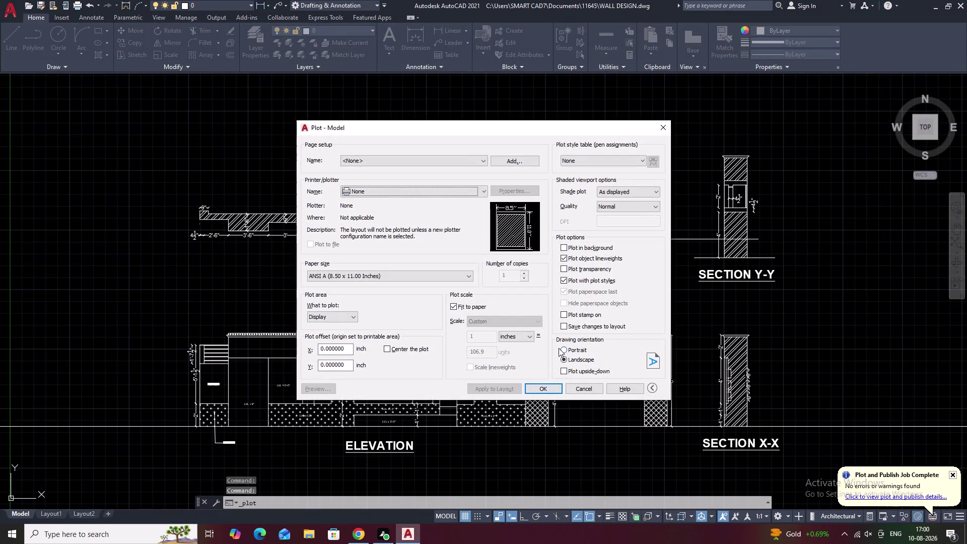
Dismiss the no-device warning and select DWG To PDF.pc3 as the plotter.
click(548, 388)
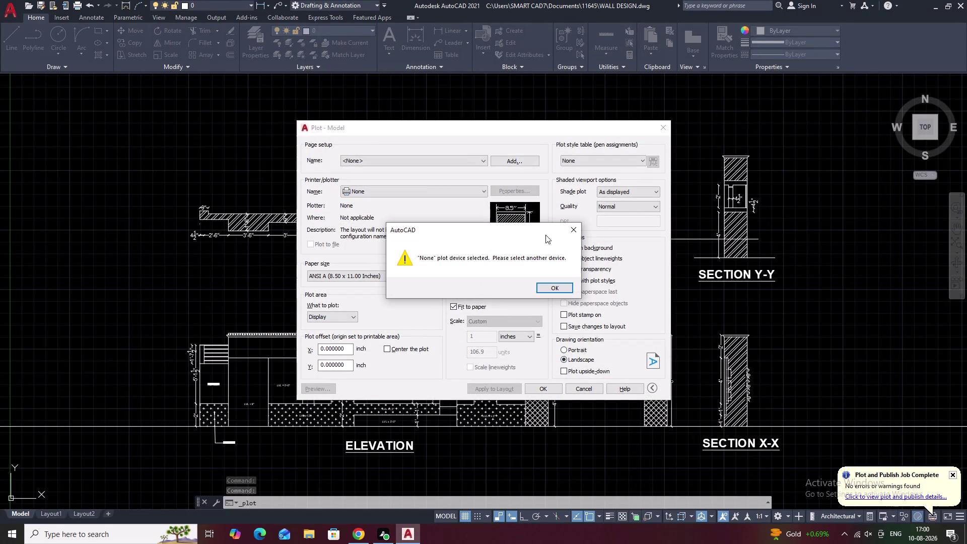
click(586, 232)
click(577, 229)
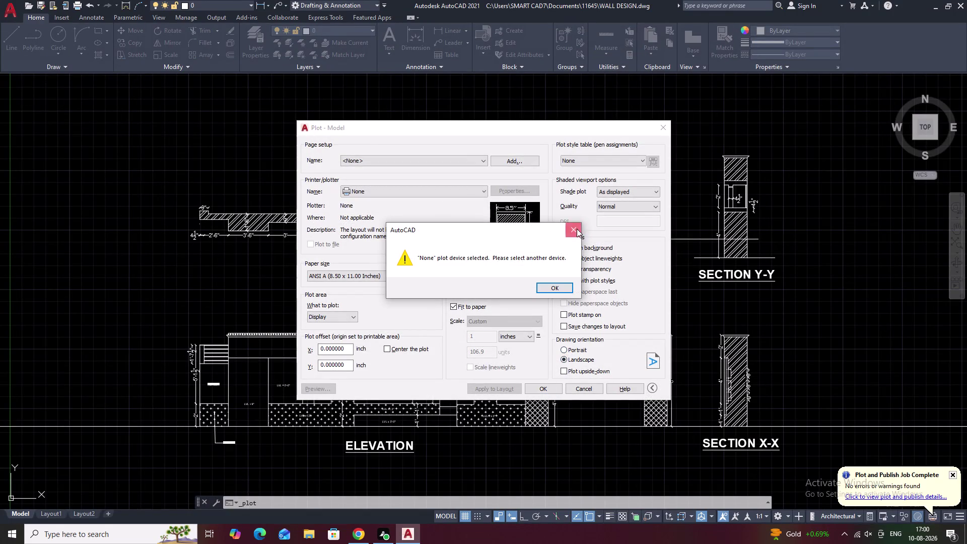
click(434, 195)
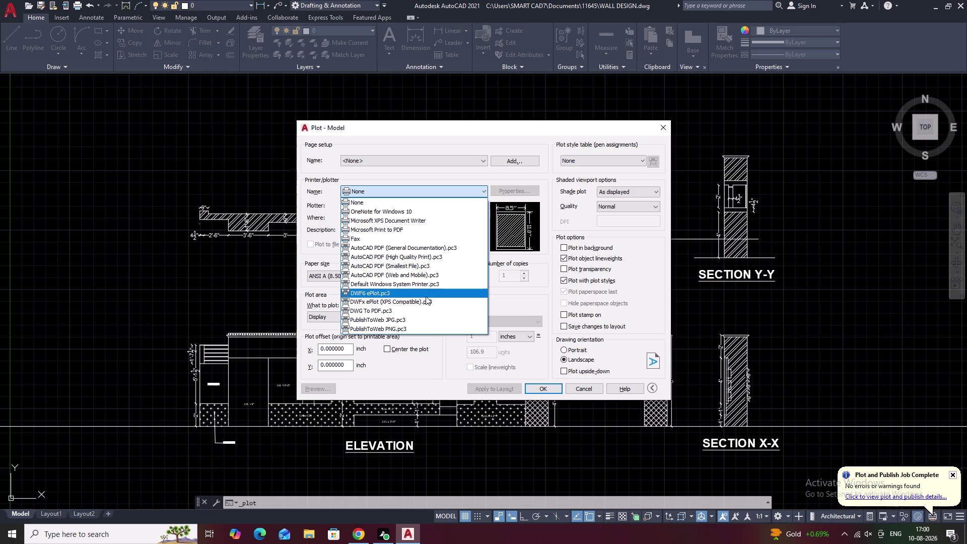
click(425, 309)
Set What to plot to Window and pick the border's top-left corner.
click(349, 316)
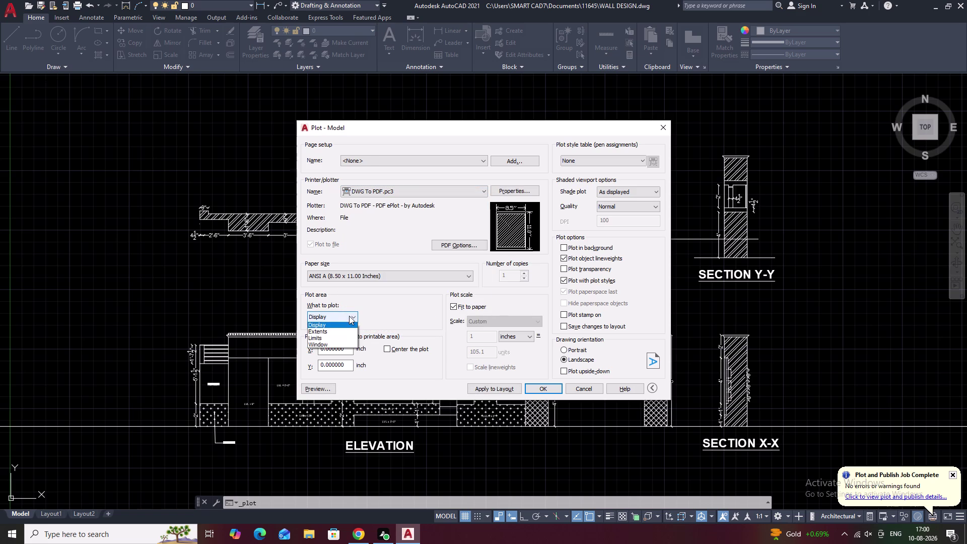
click(344, 341)
click(350, 313)
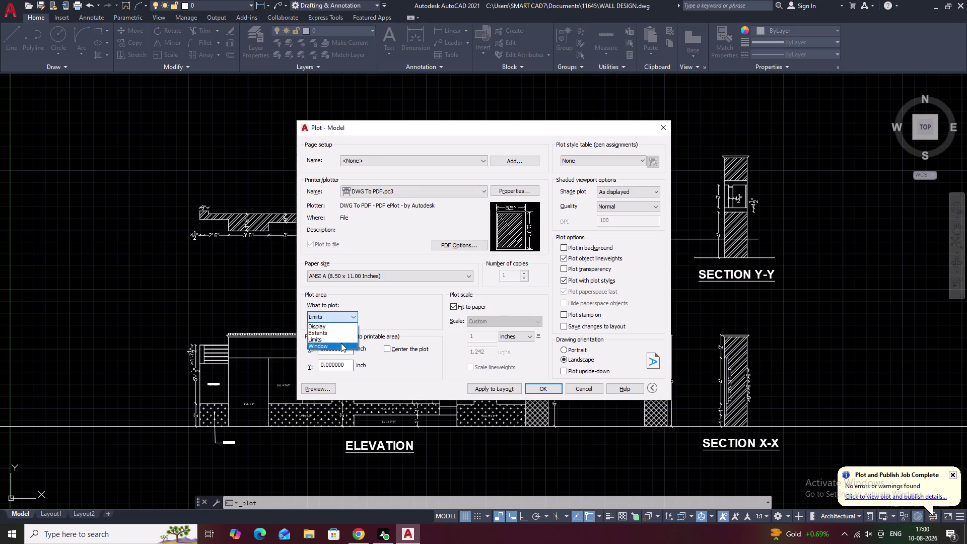
click(342, 345)
click(128, 86)
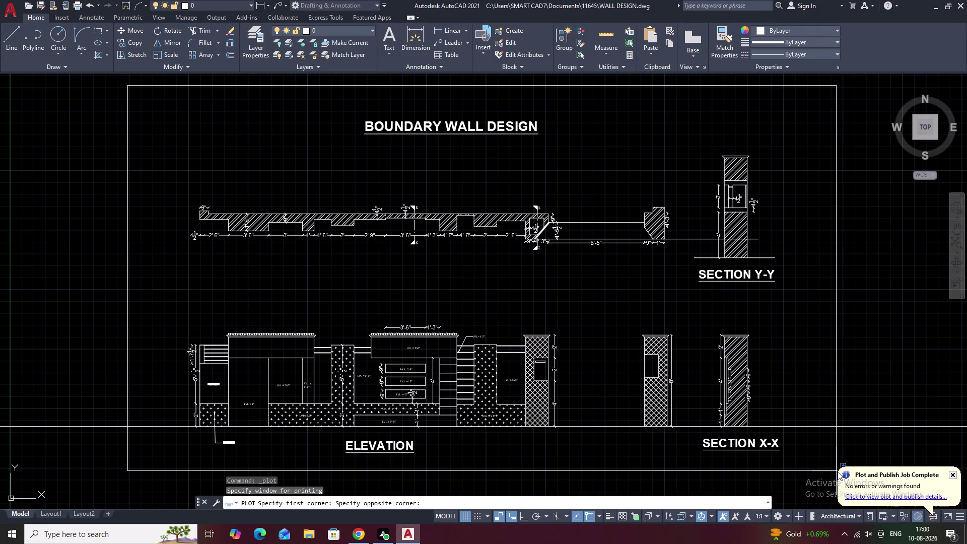
Pick the border's bottom-right corner, center the plot, and accept with OK.
click(840, 471)
click(840, 469)
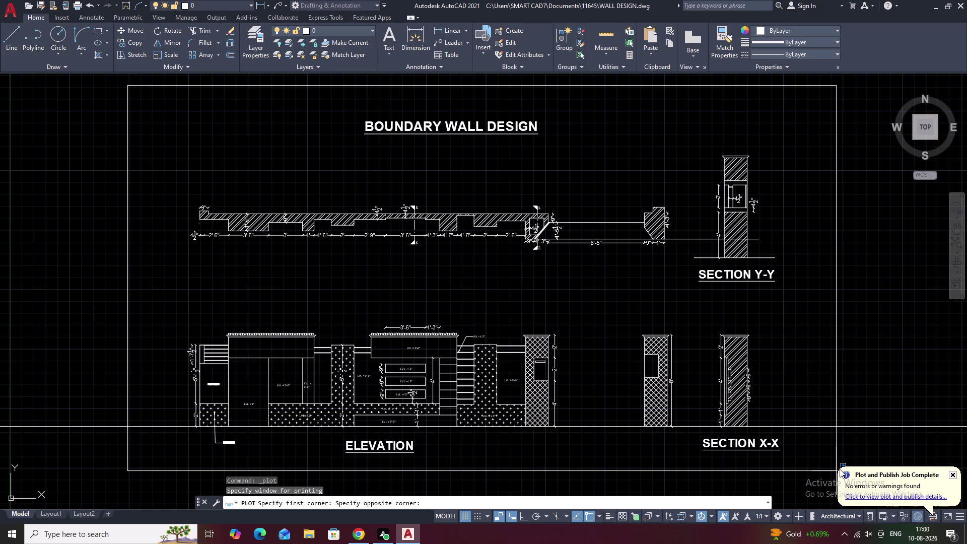
click(836, 470)
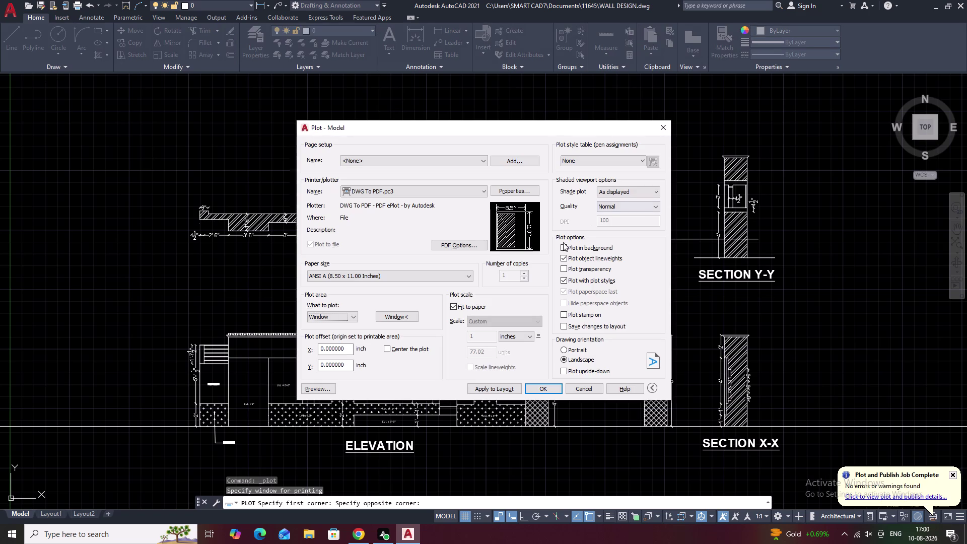
click(387, 348)
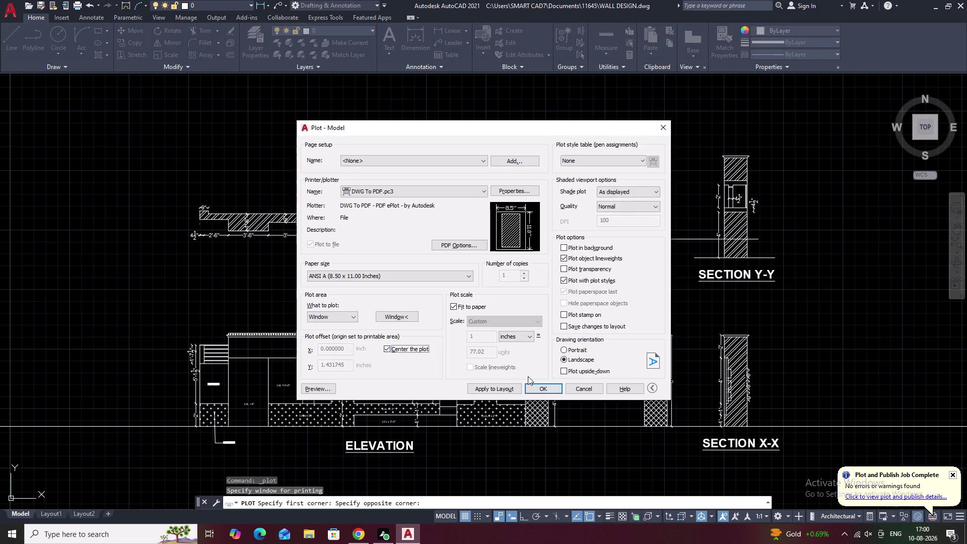
click(552, 385)
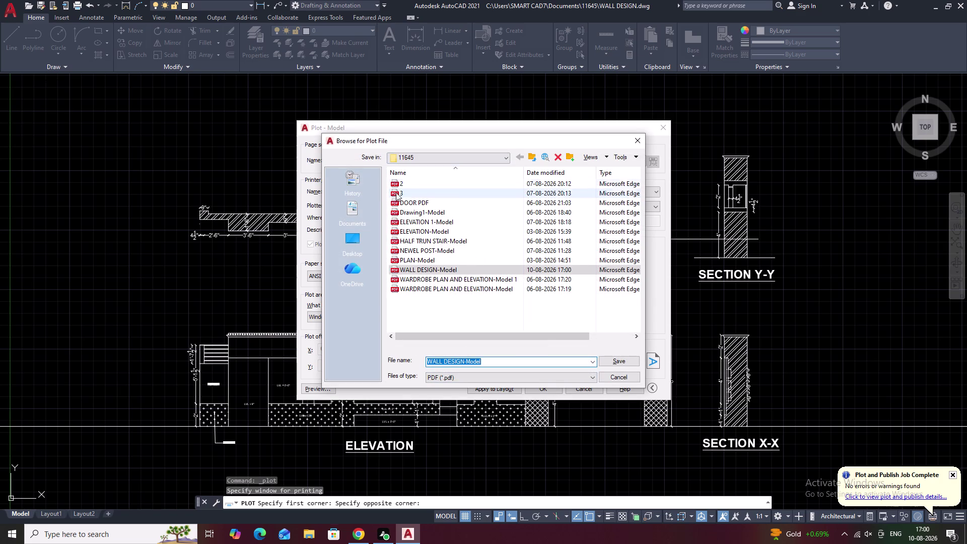
Save the PDF as WALL DESIGN-Model, replacing the existing file.
click(498, 363)
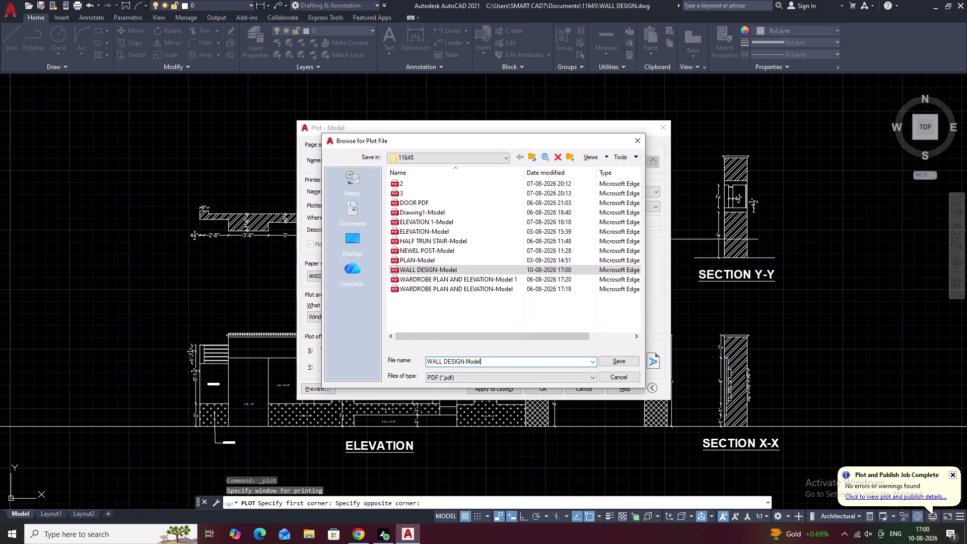
key(space)
key(1)
double_click(619, 361)
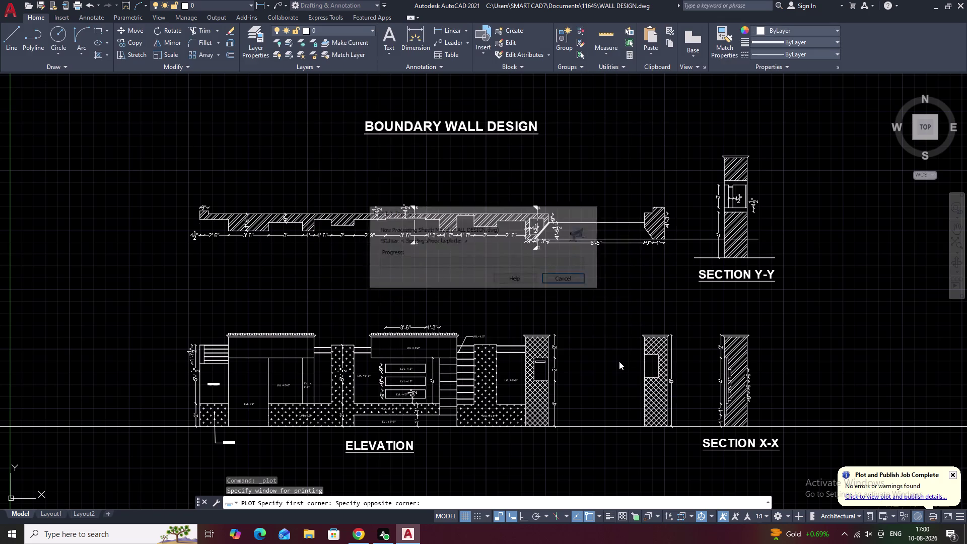